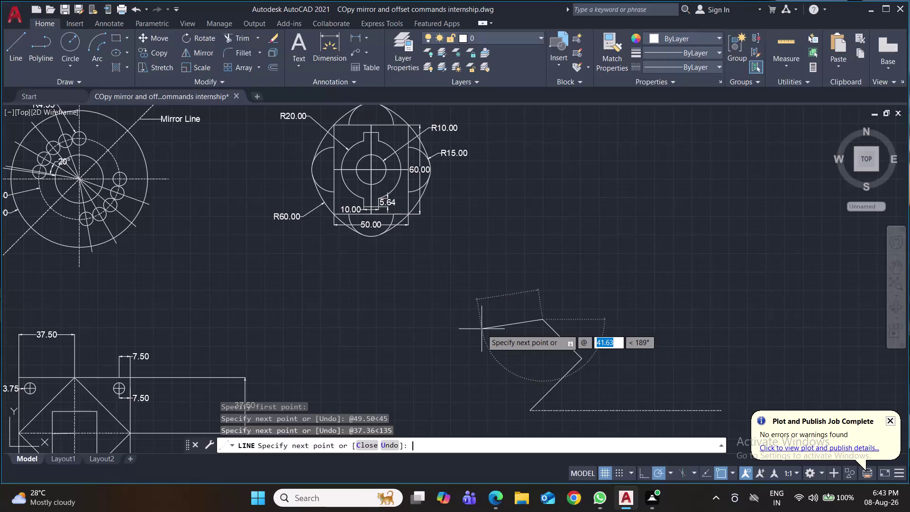
Draw a 50.99-long segment at 259°, then undo it as misdirected.
text(50.99)
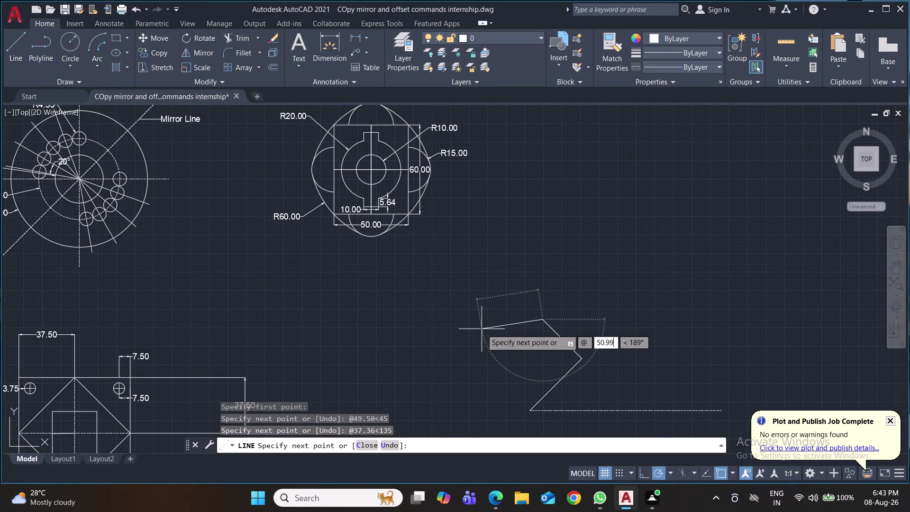
key(Tab)
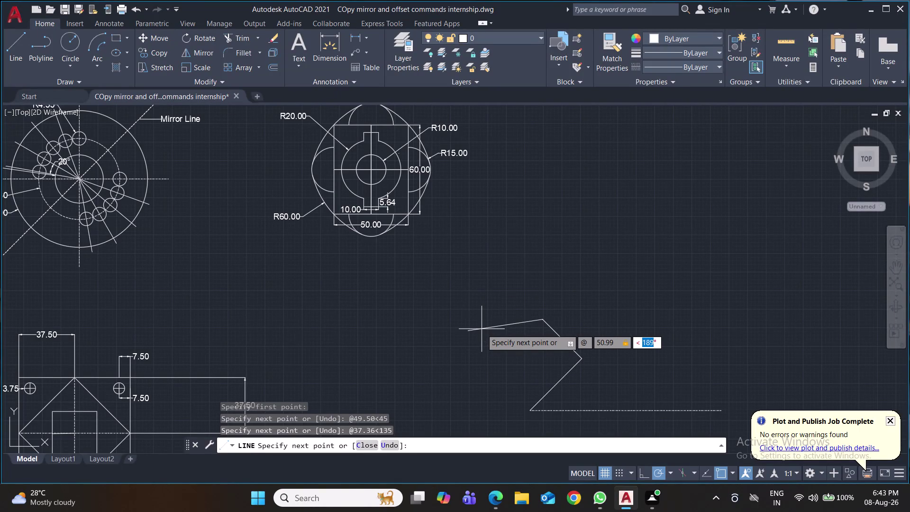
text(259)
key(Return)
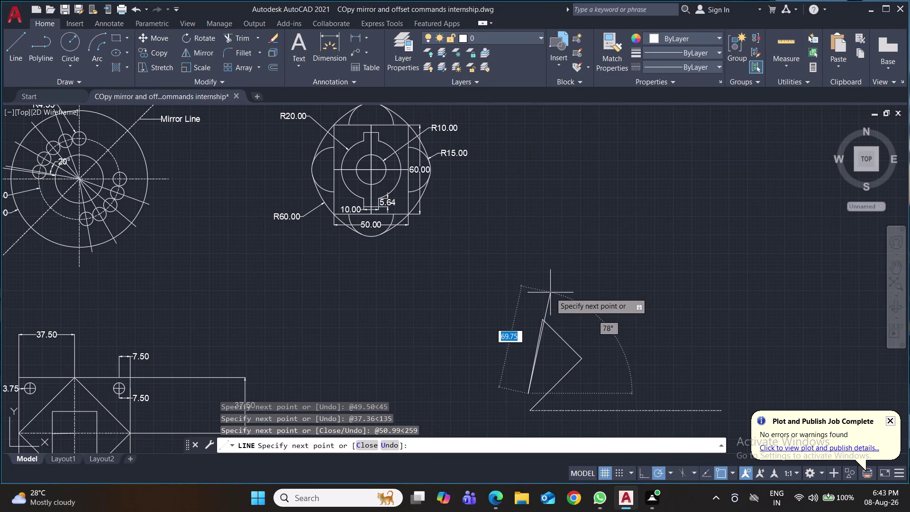
key(ctrl+z)
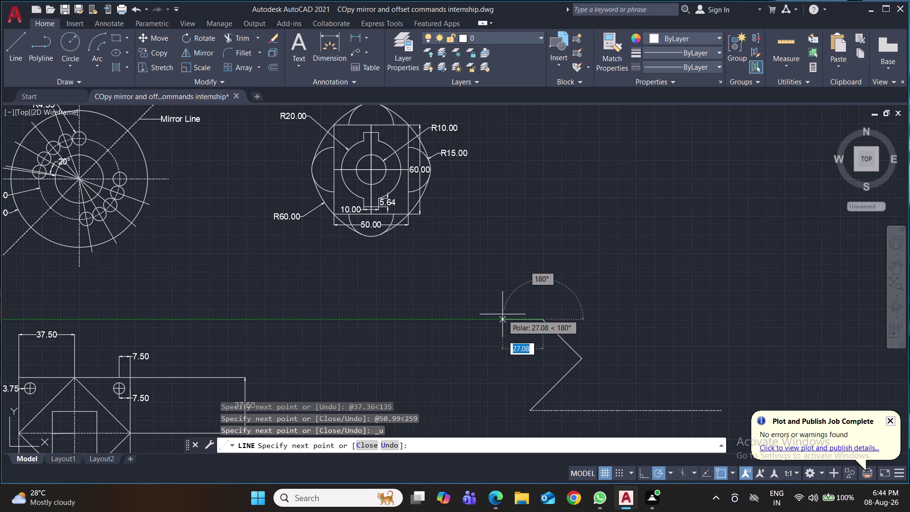
Add the 50.99-long segment at 191° and pan to frame the whole profile.
text(@)
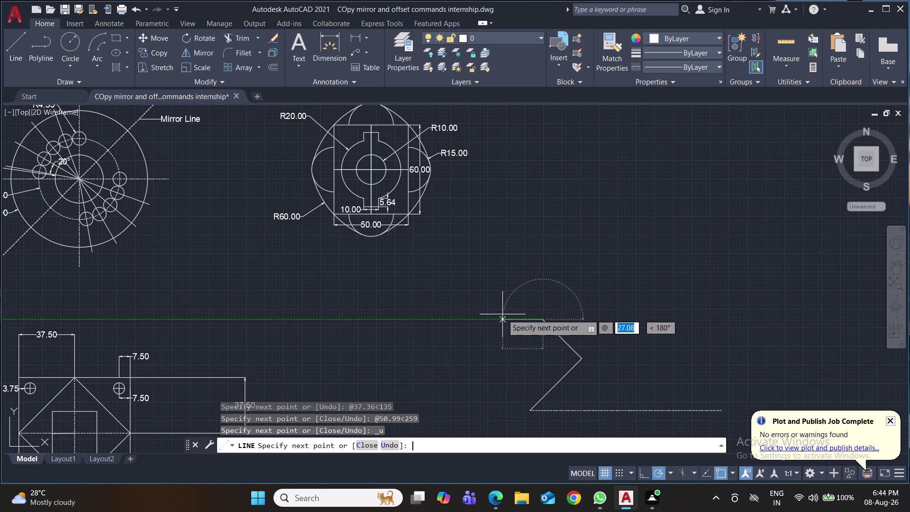
text(50)
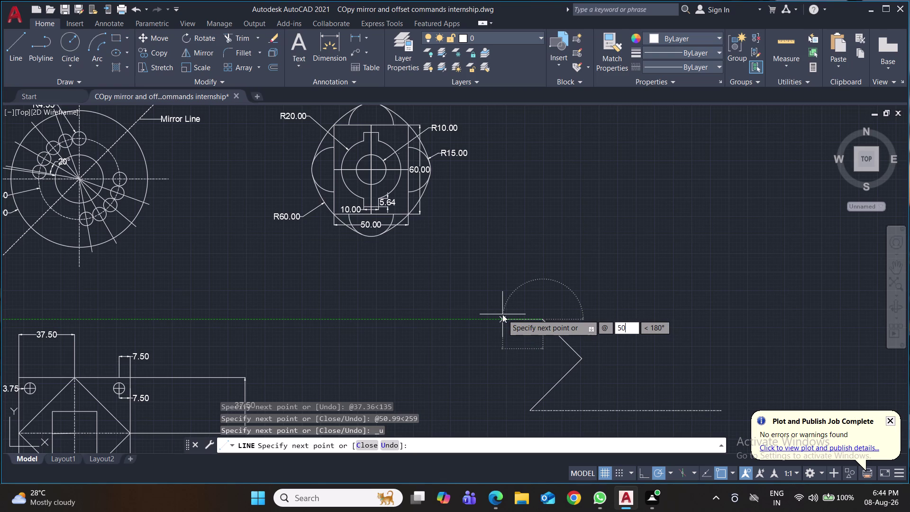
text(.99)
key(Tab)
text(191)
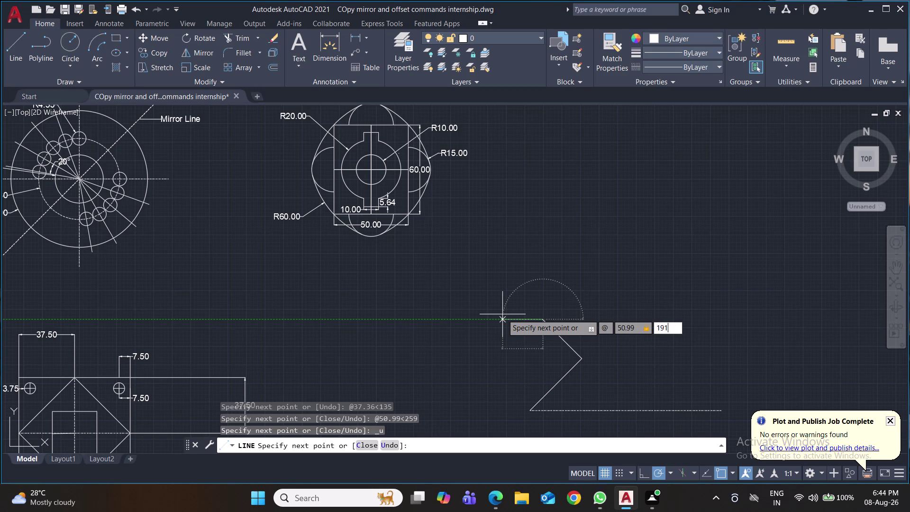
key(Return)
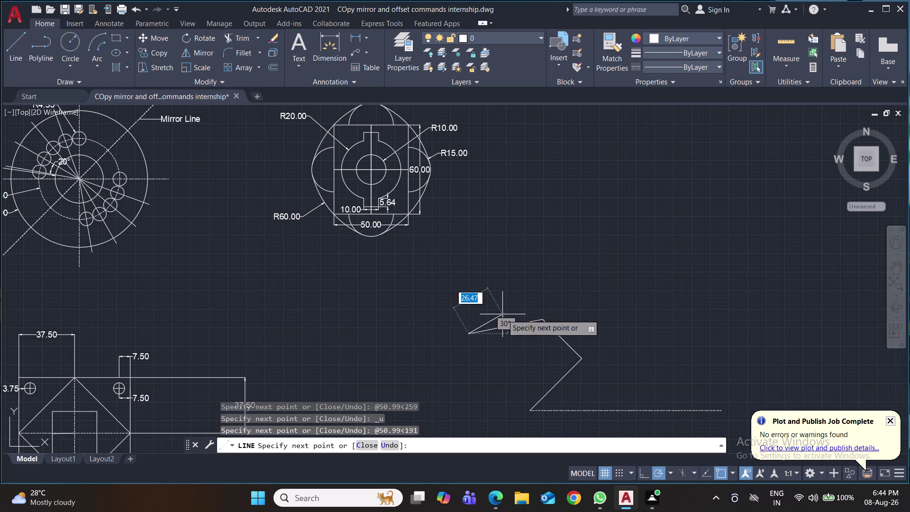
middle_drag(503, 314, 557, 209)
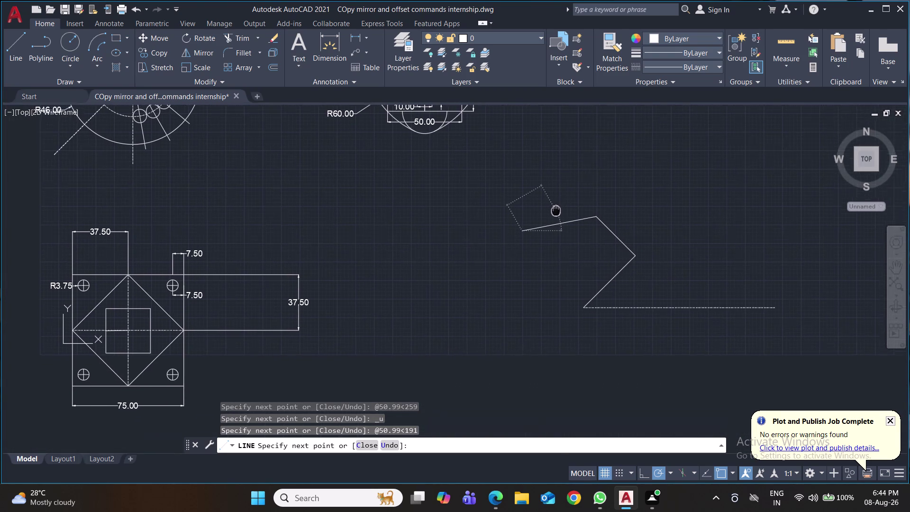
middle_drag(557, 209, 564, 176)
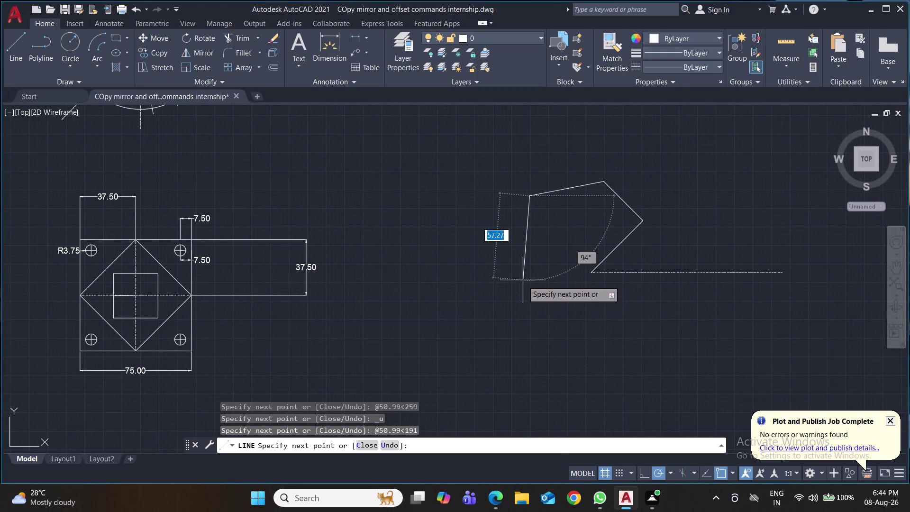